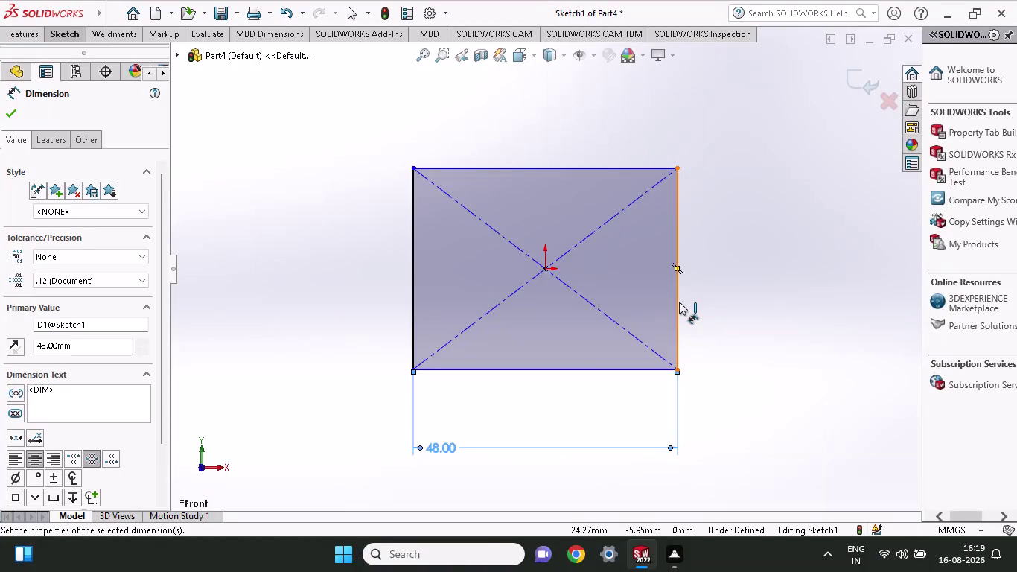
Dimension the rectangle's right edge to 29 mm (entered as 54-25), fully defining the 48 × 29 mm sketch.
click(679, 301)
click(792, 308)
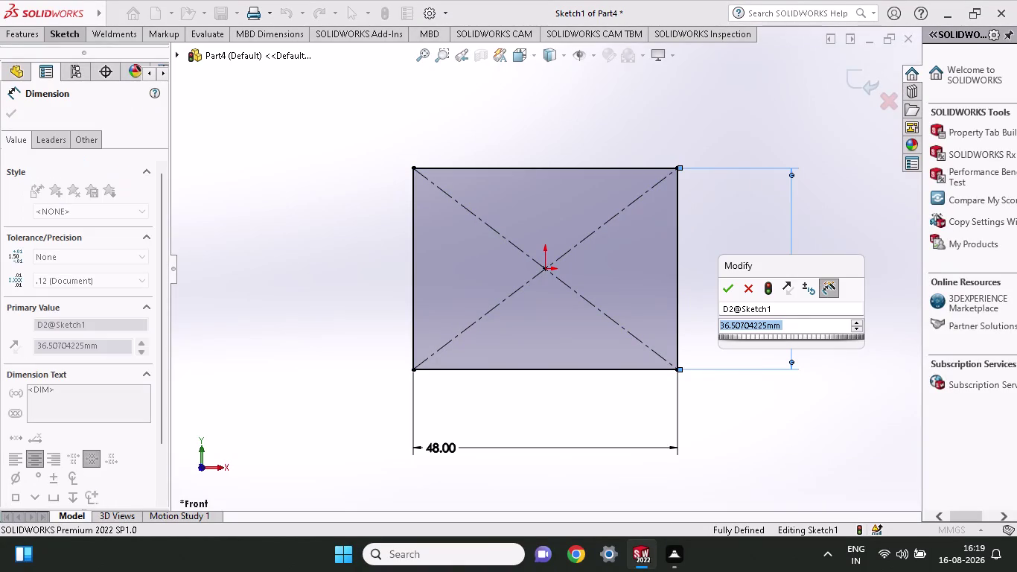
text(54-25)
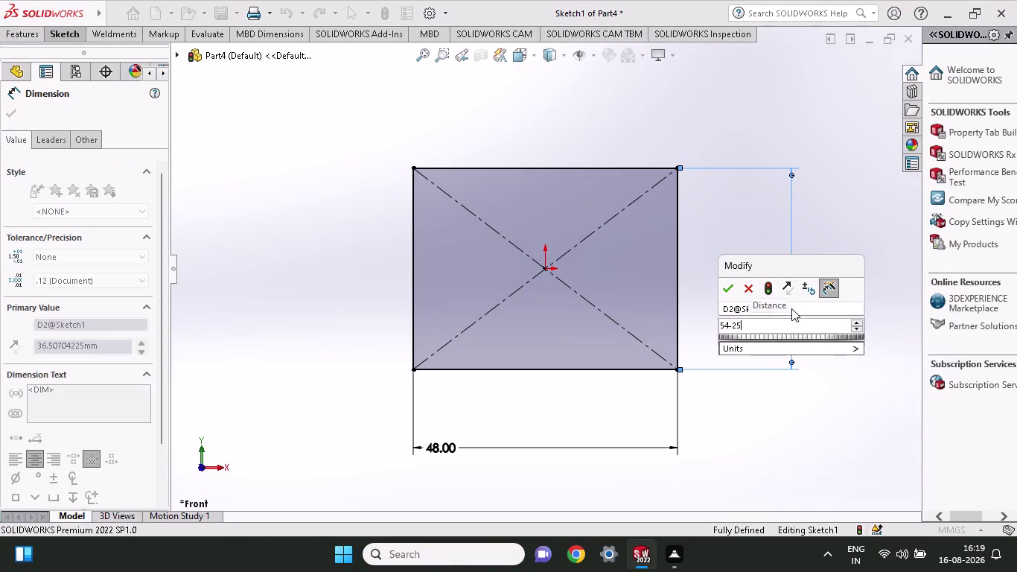
key(Return)
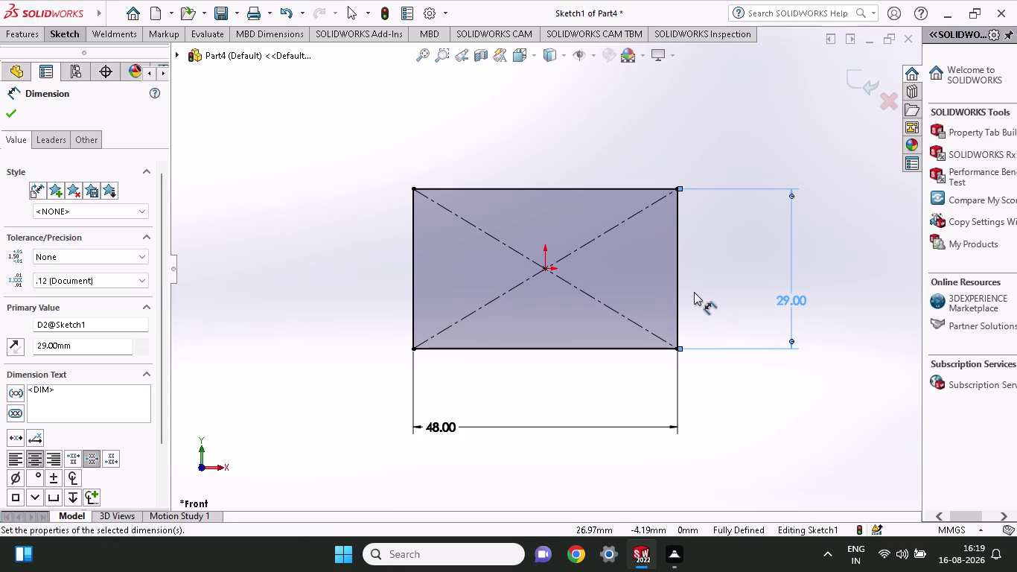
scroll(down, 3)
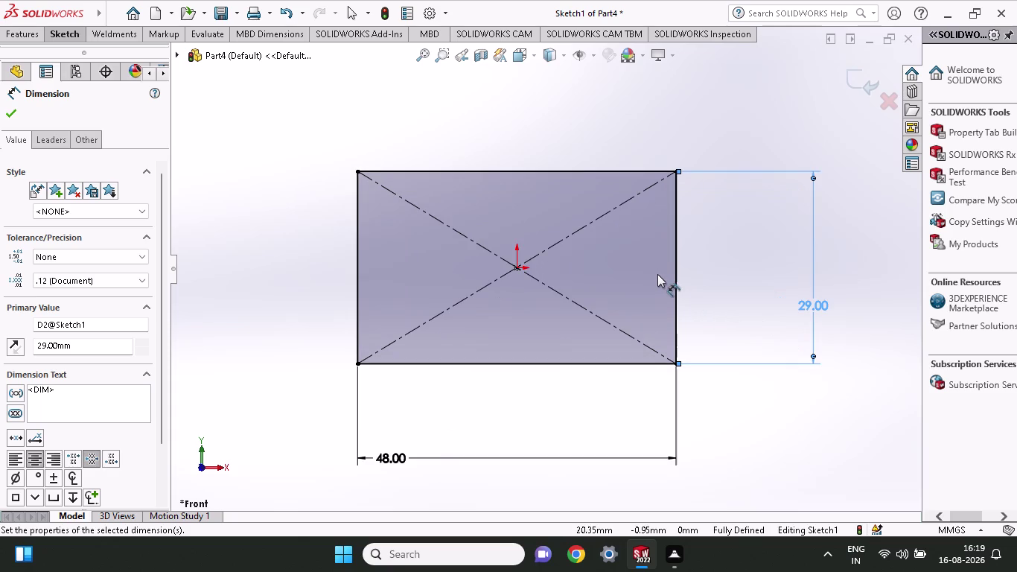
scroll(down, 3)
scroll(down, 3)
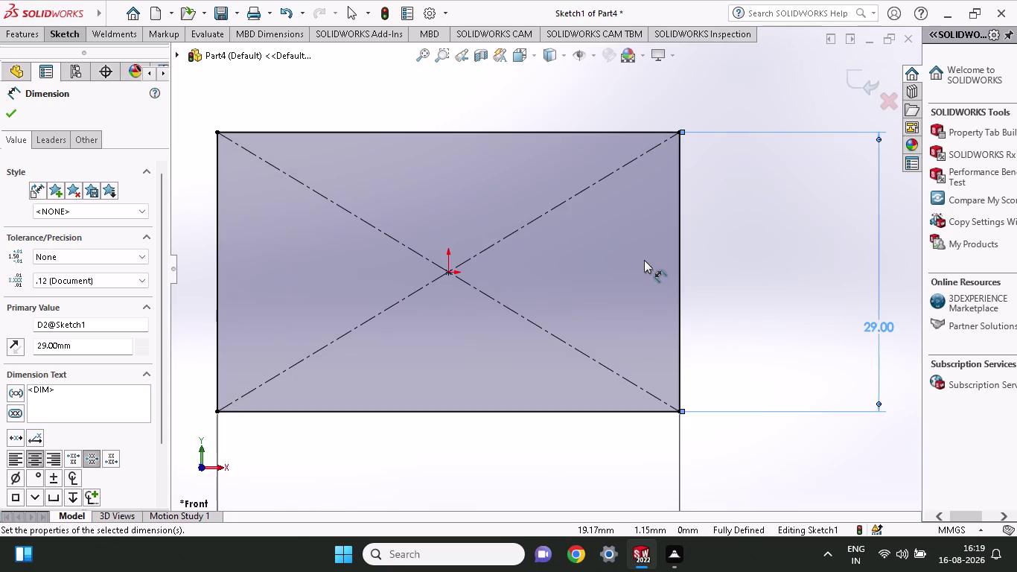
click(71, 26)
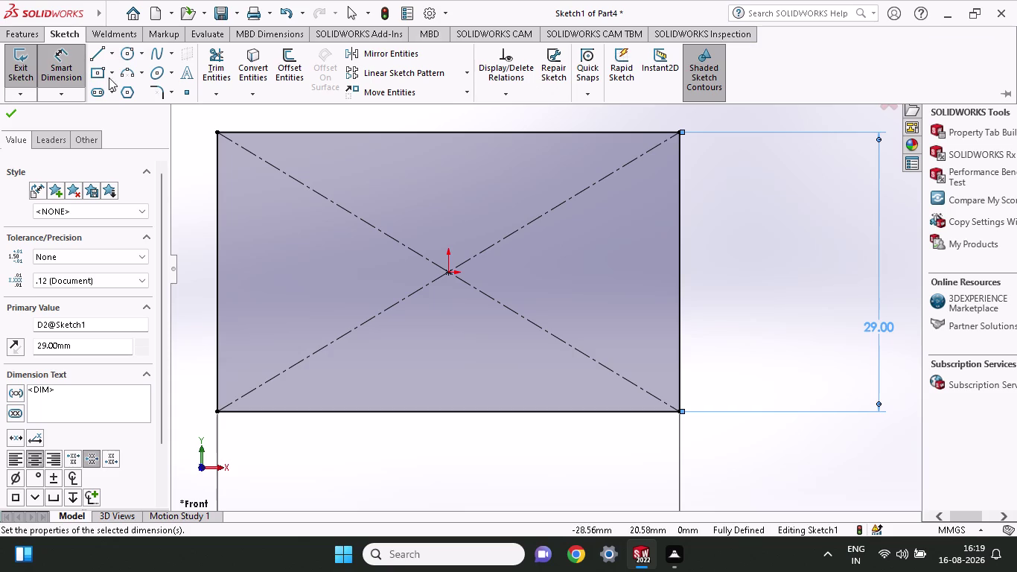
Start a corner rectangle with its first corner inside the lower part of the 48 × 29 mm rectangle.
click(111, 75)
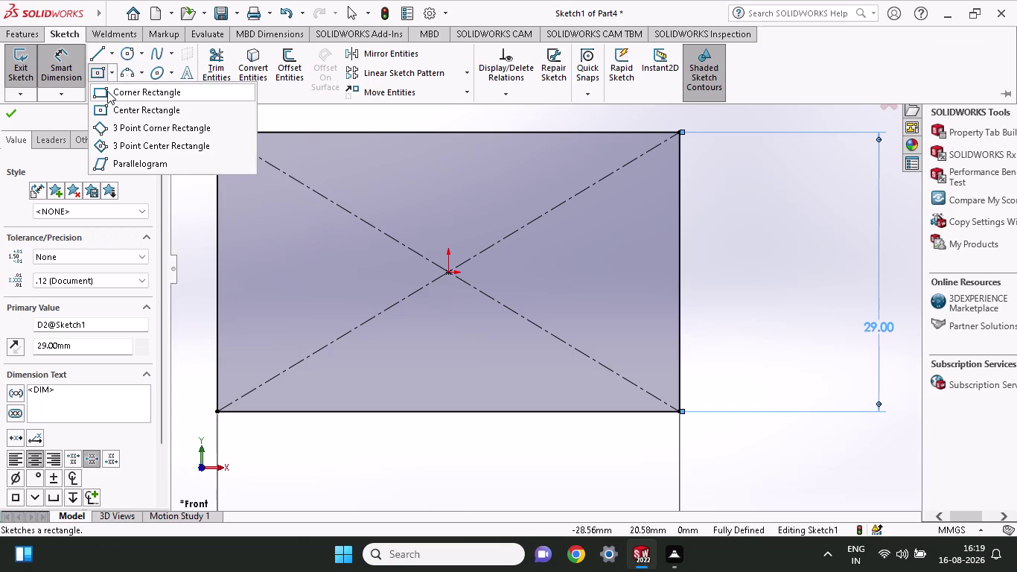
click(108, 93)
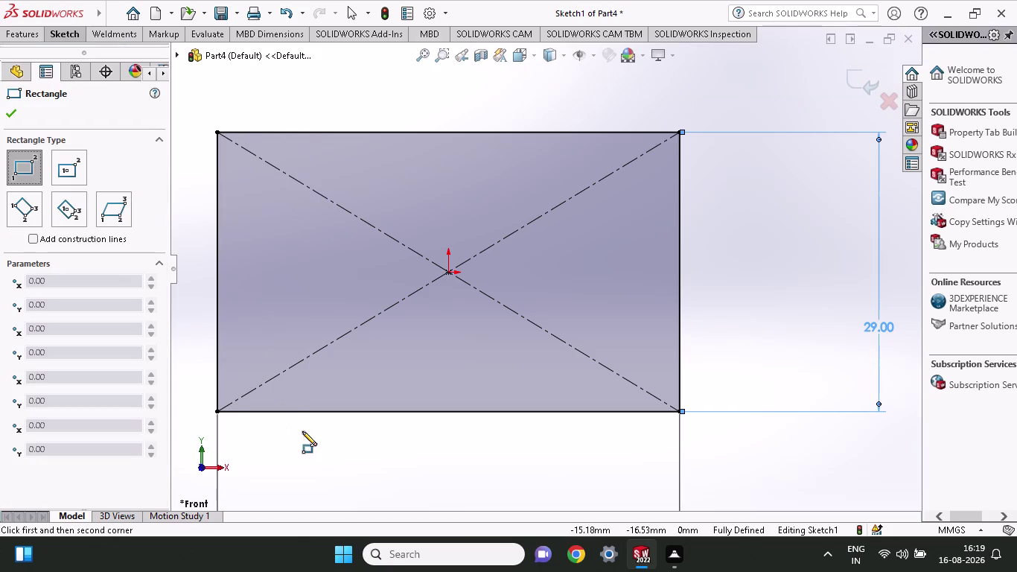
click(311, 412)
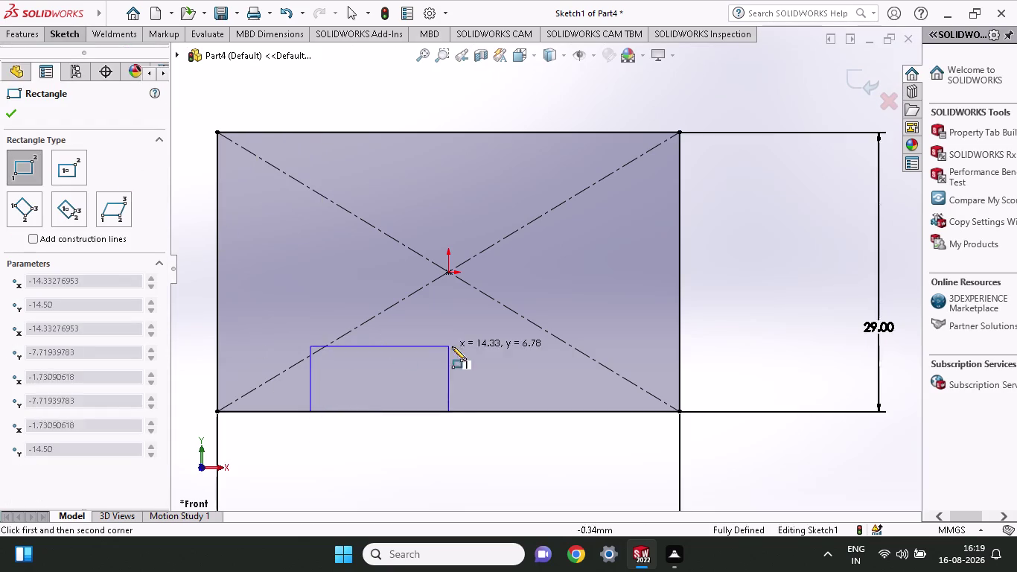